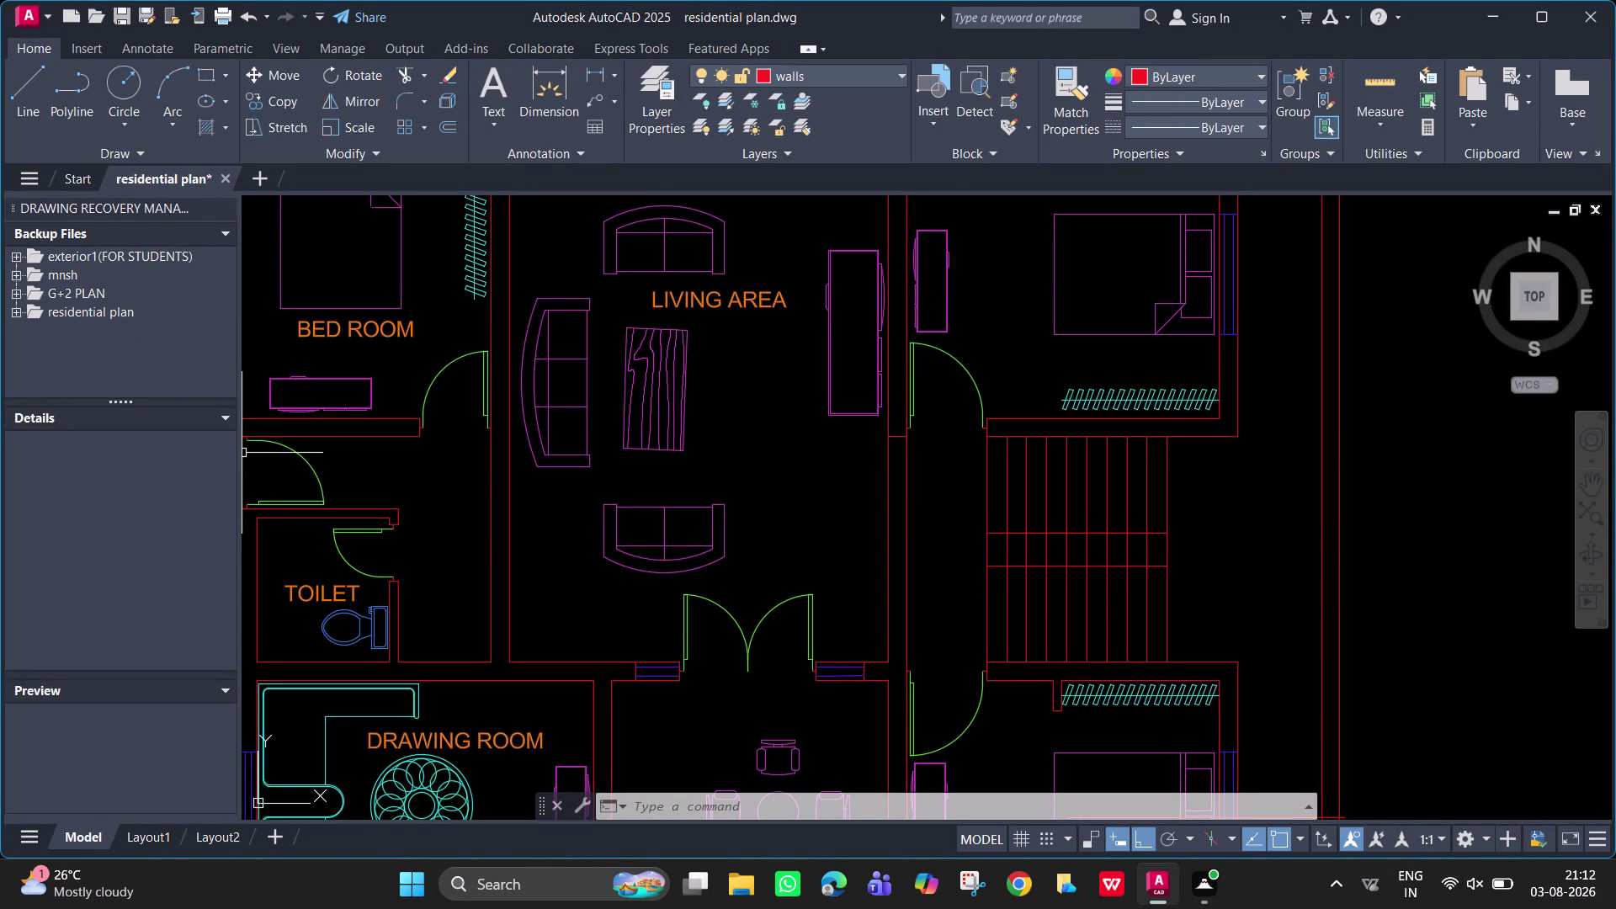
Shrink the Drawing Recovery file list, then close it.
drag(239, 453, 0, 415)
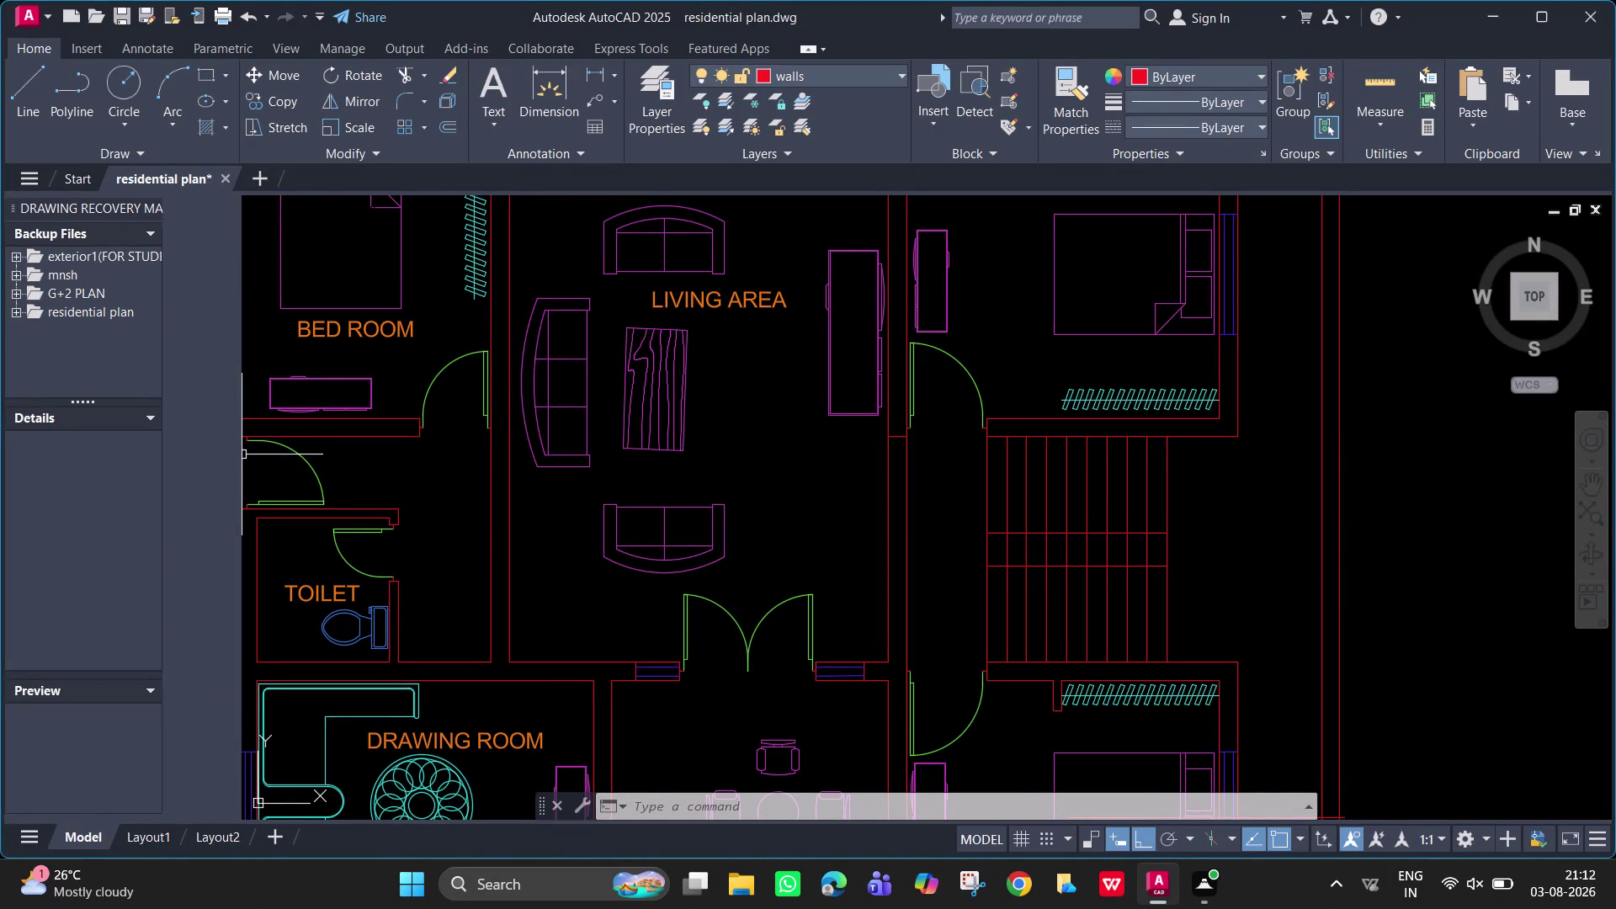
scroll(down, 3)
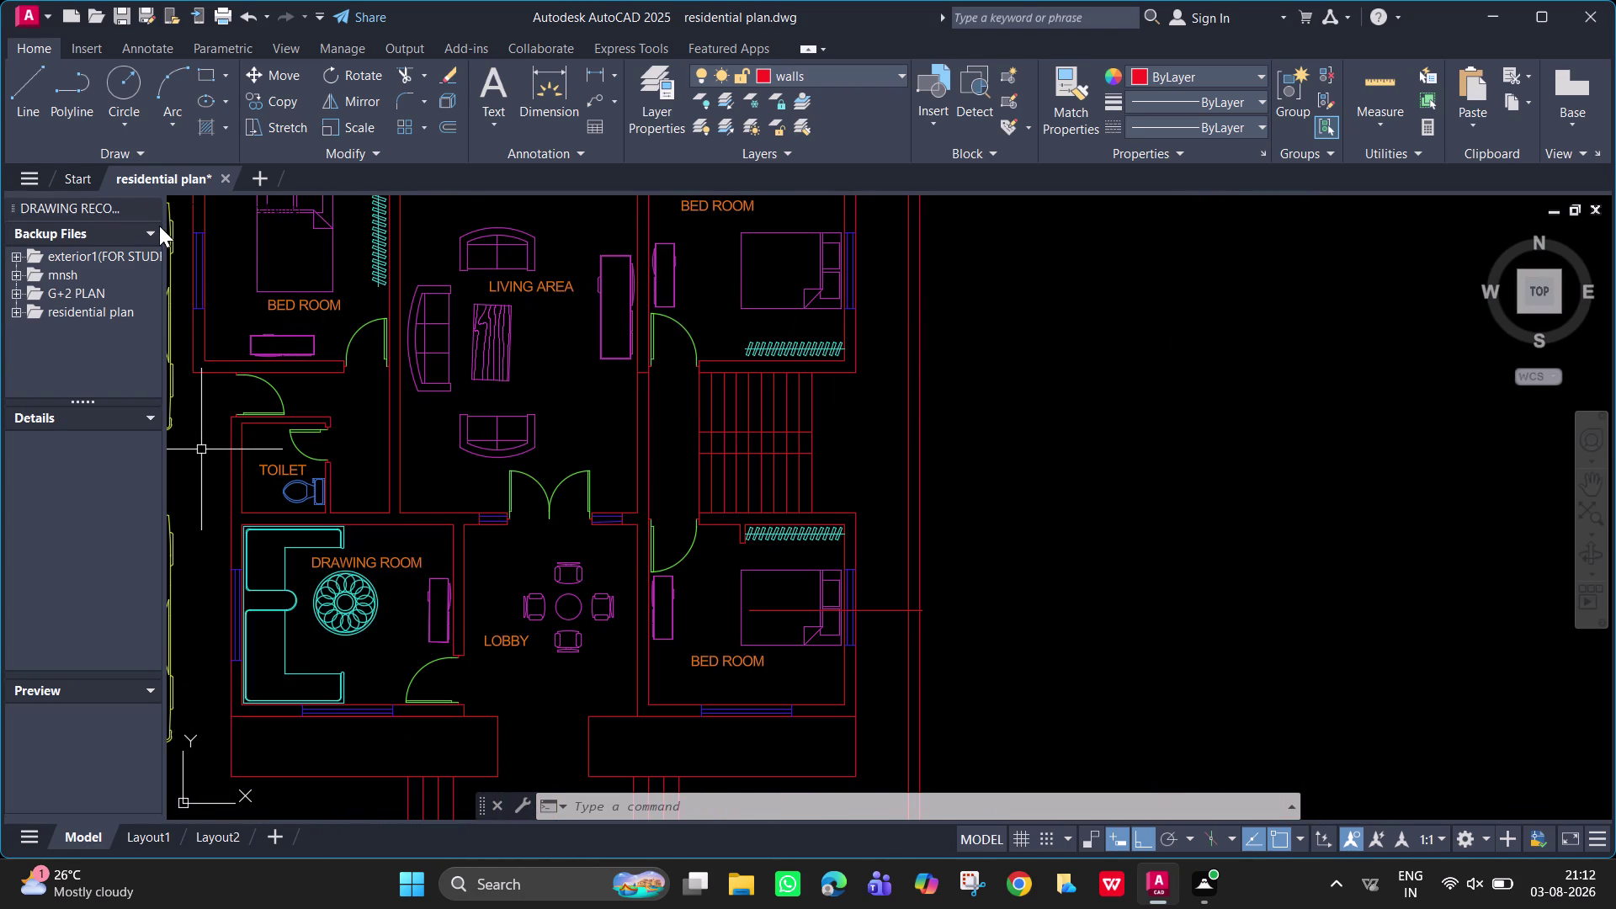
click(148, 206)
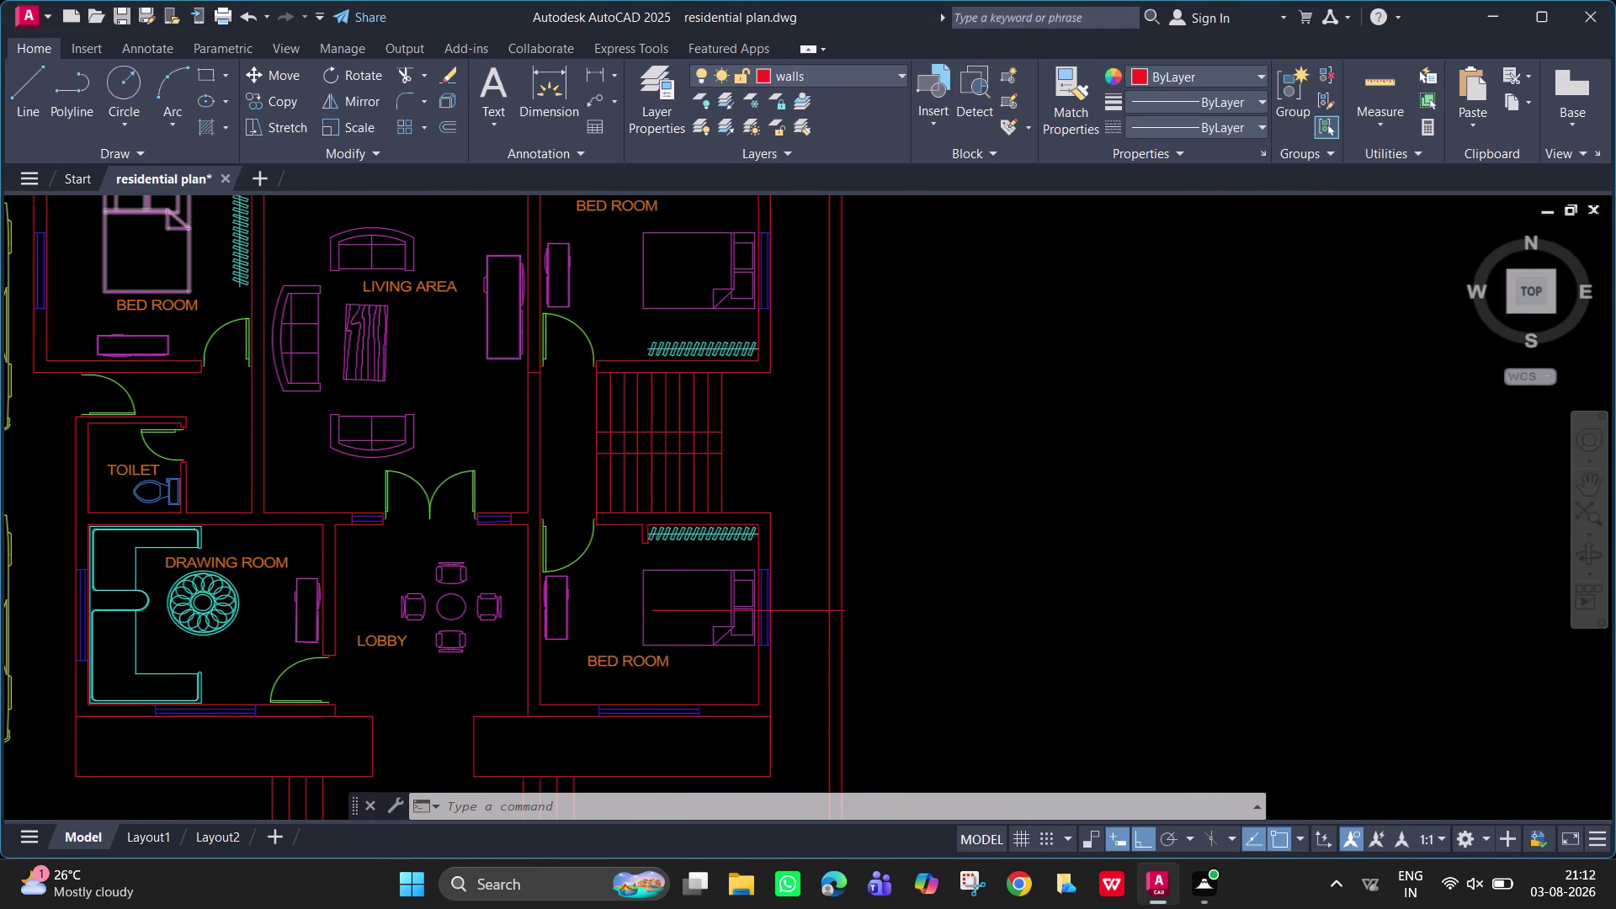
Pan and zoom the plan onto the upper row of ROOM-labelled rooms.
middle_drag(543, 363, 890, 546)
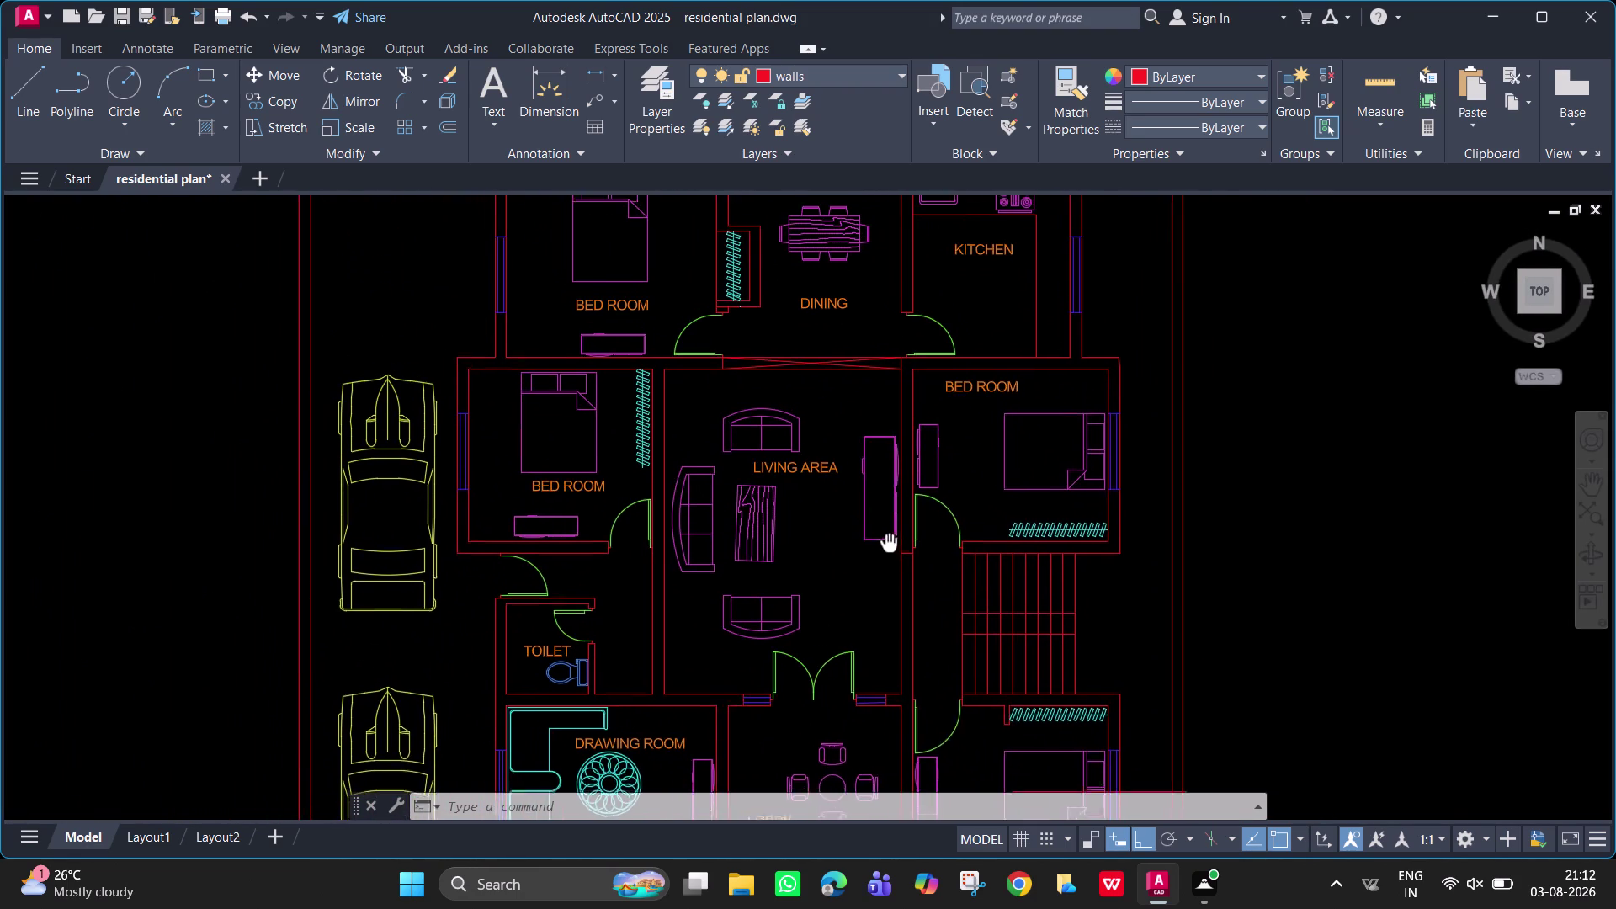
middle_drag(890, 546, 947, 584)
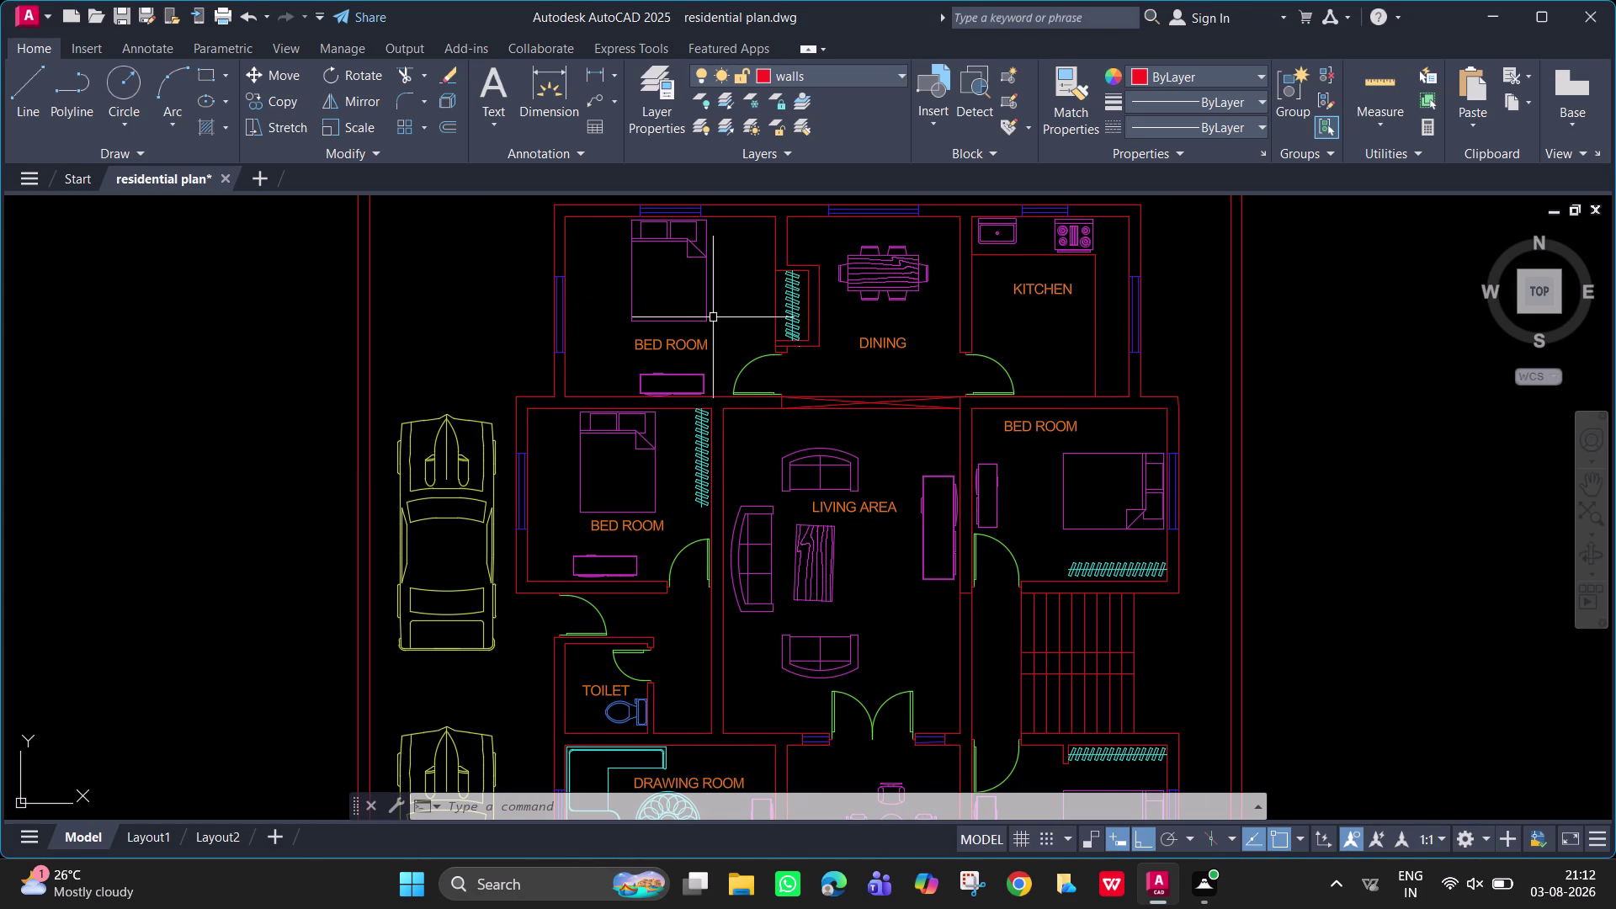
middle_drag(675, 340, 846, 648)
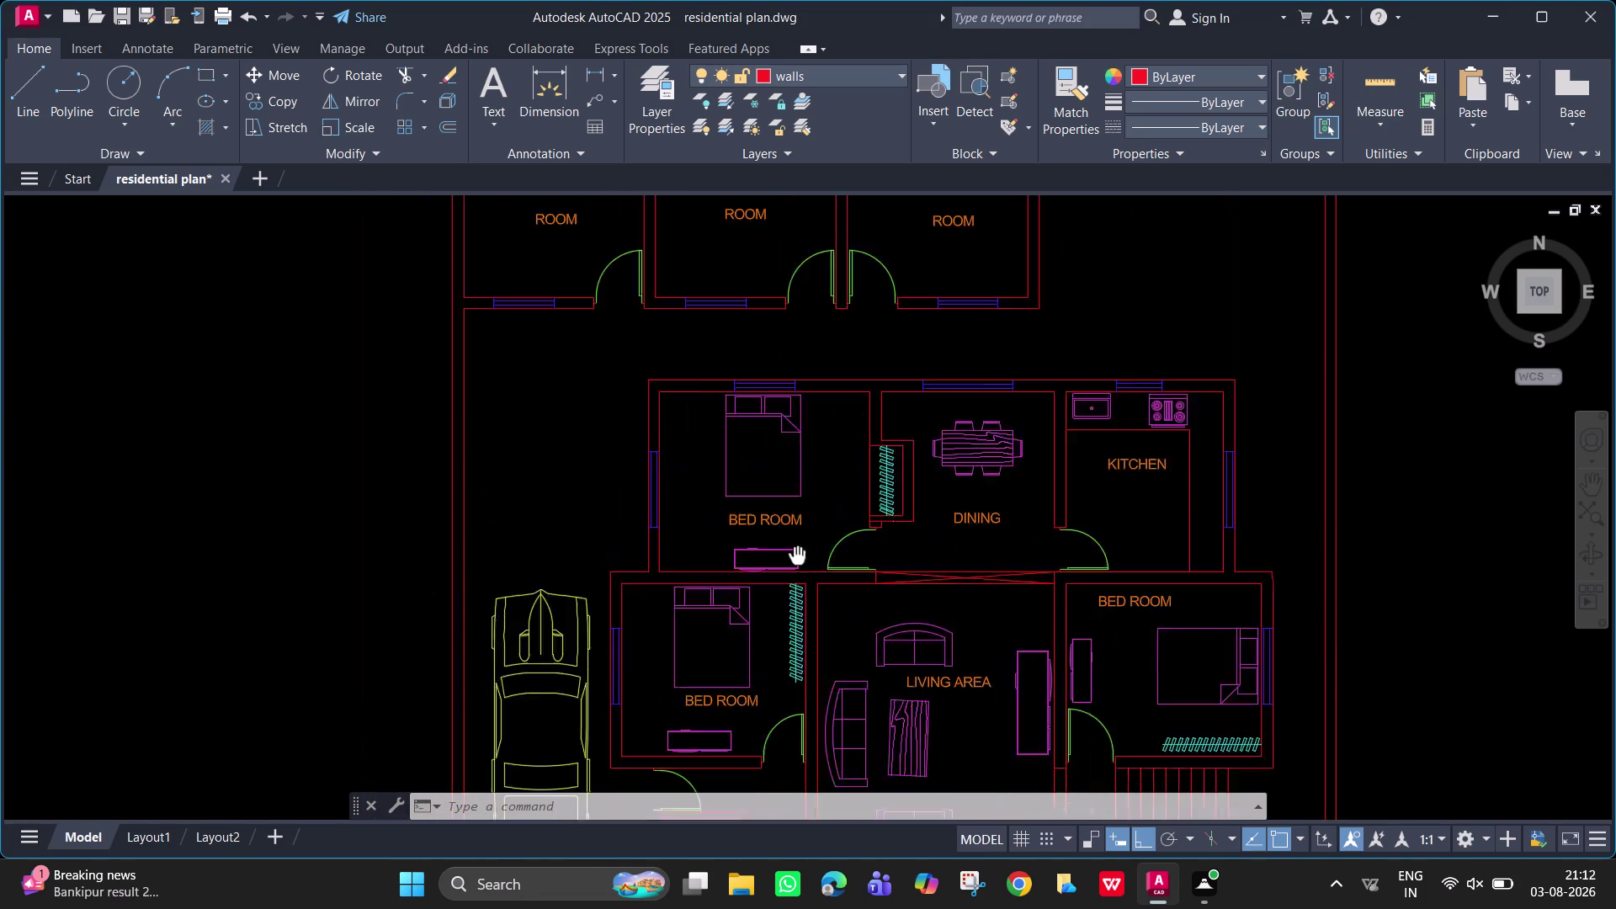
middle_drag(846, 647, 887, 746)
scroll(up, 3)
Select the upper-left room's ROOM label and start a copy with CO.
middle_drag(705, 491, 711, 551)
click(653, 449)
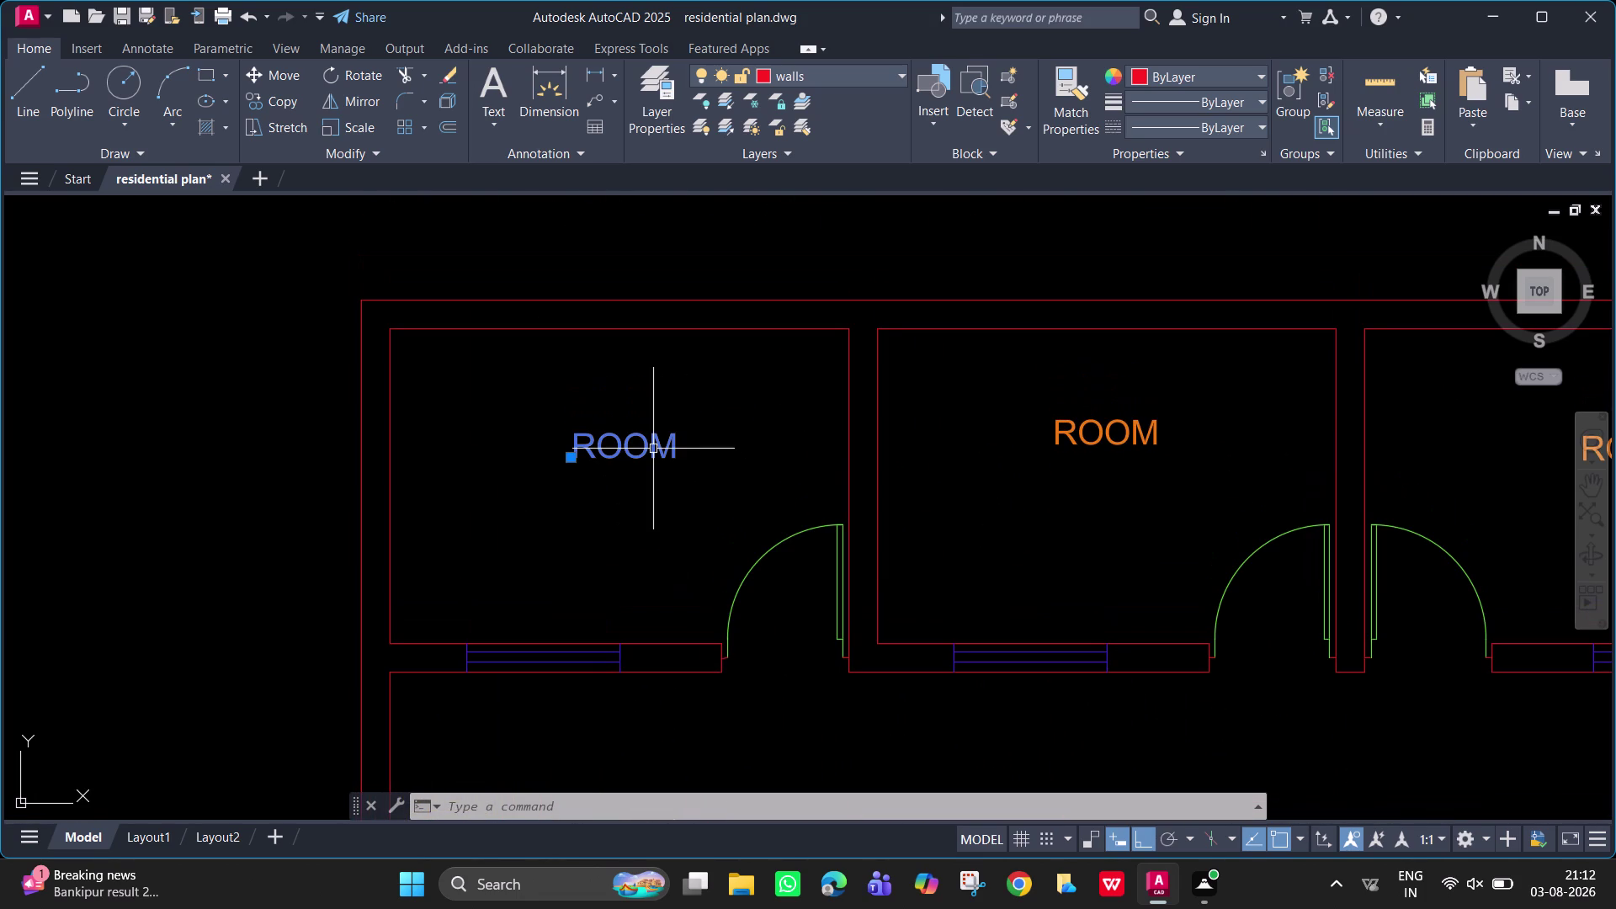
text(co)
key(space)
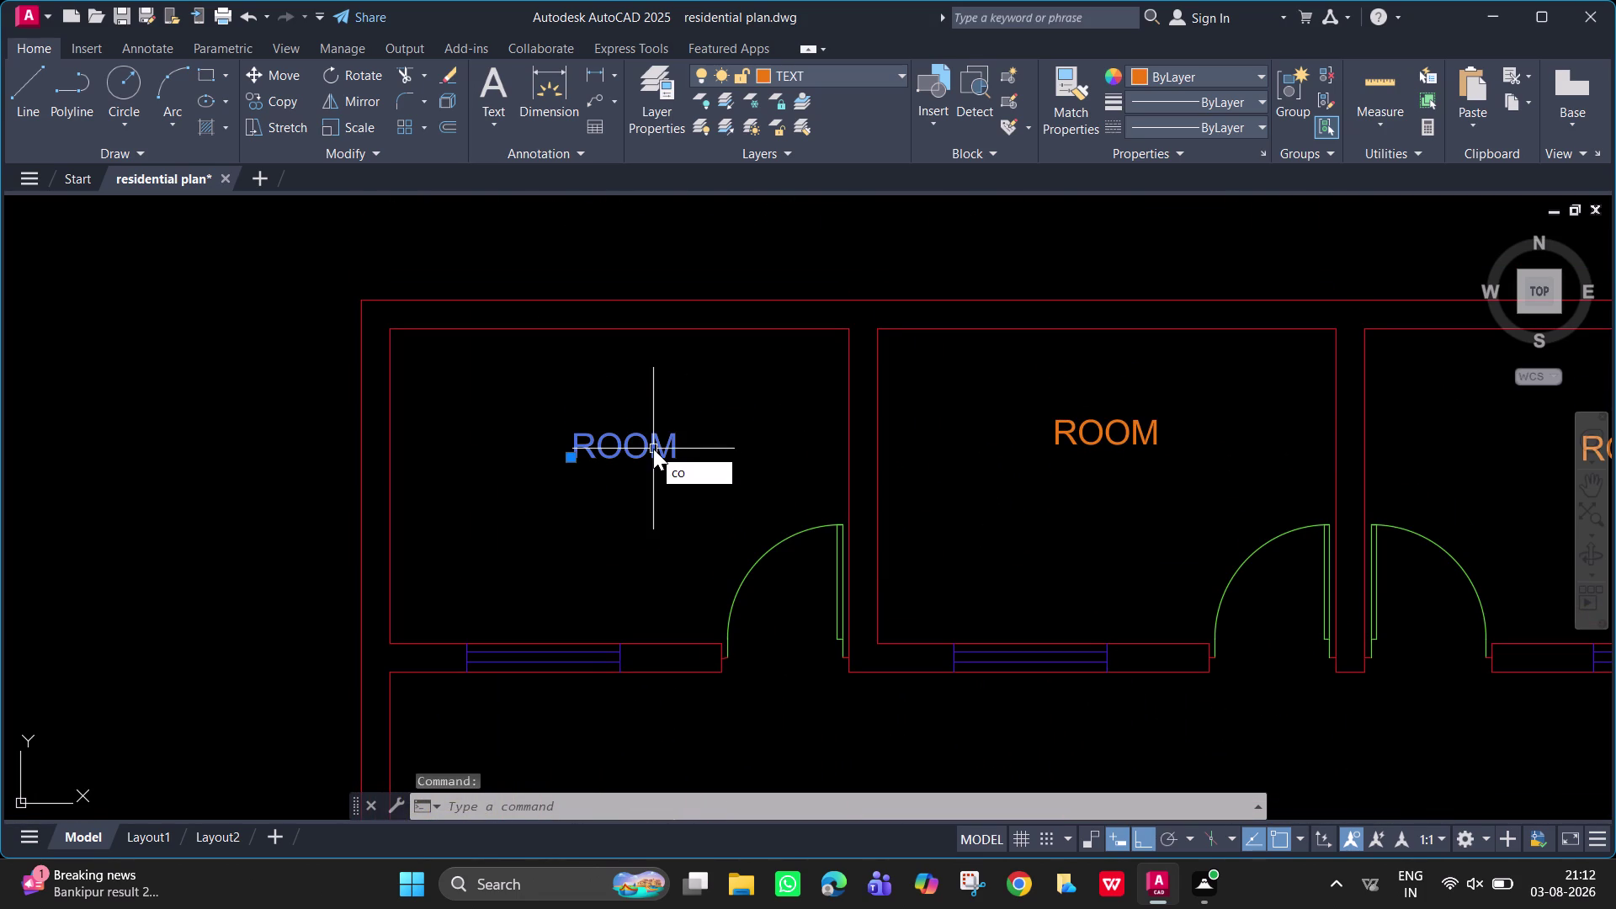
key(Return)
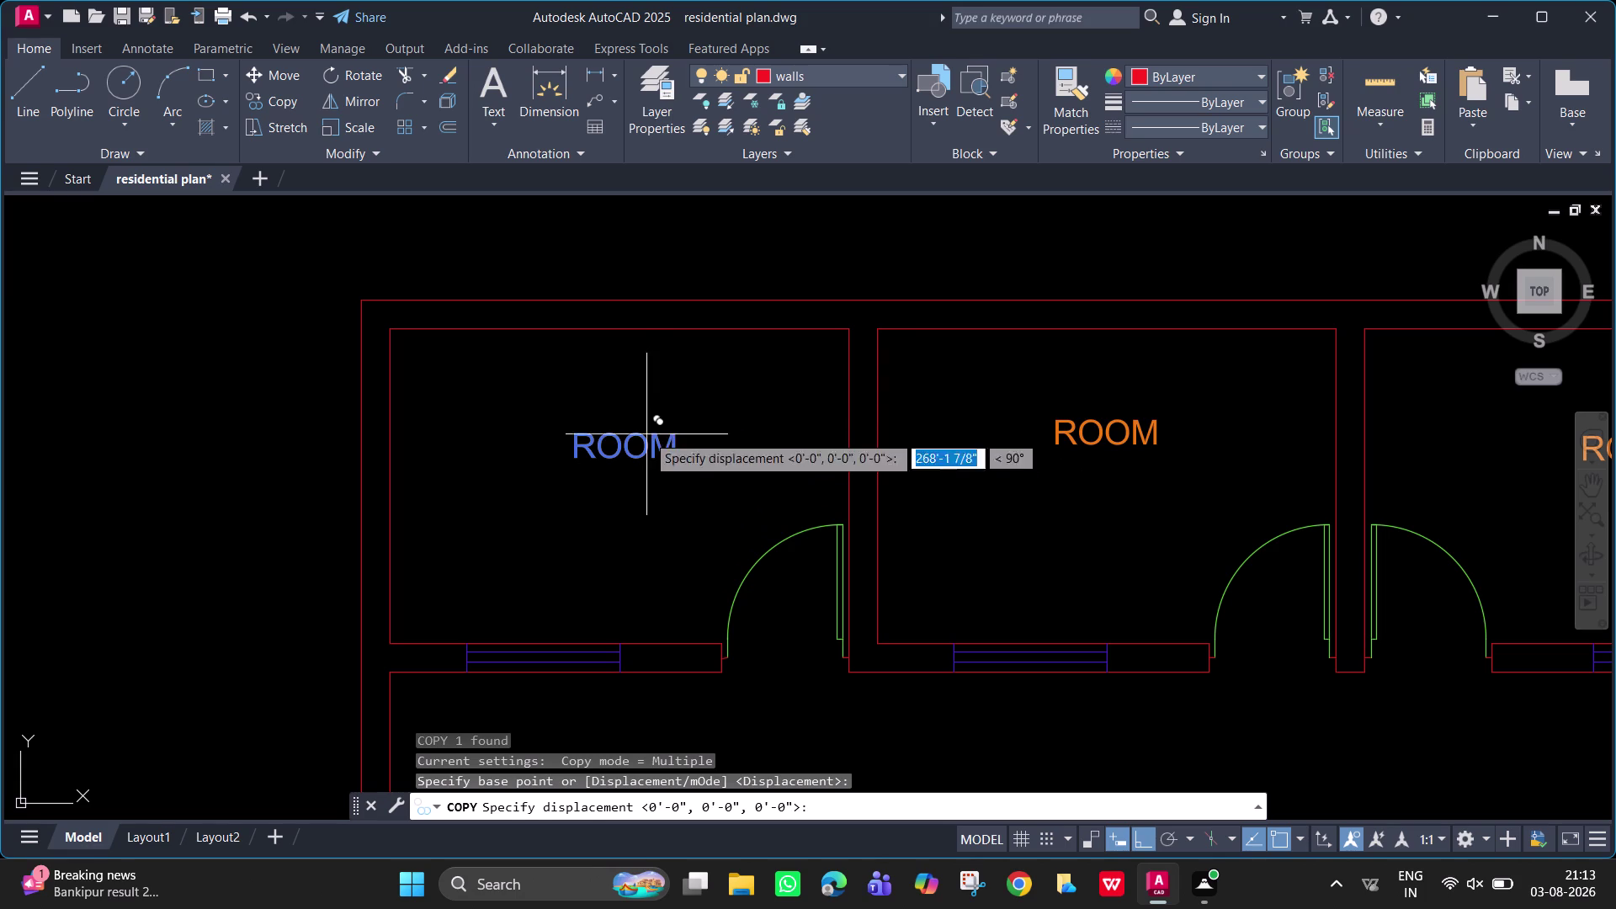
click(628, 448)
Copy the ROOM label to just below the original, then open the copy for text editing.
click(589, 450)
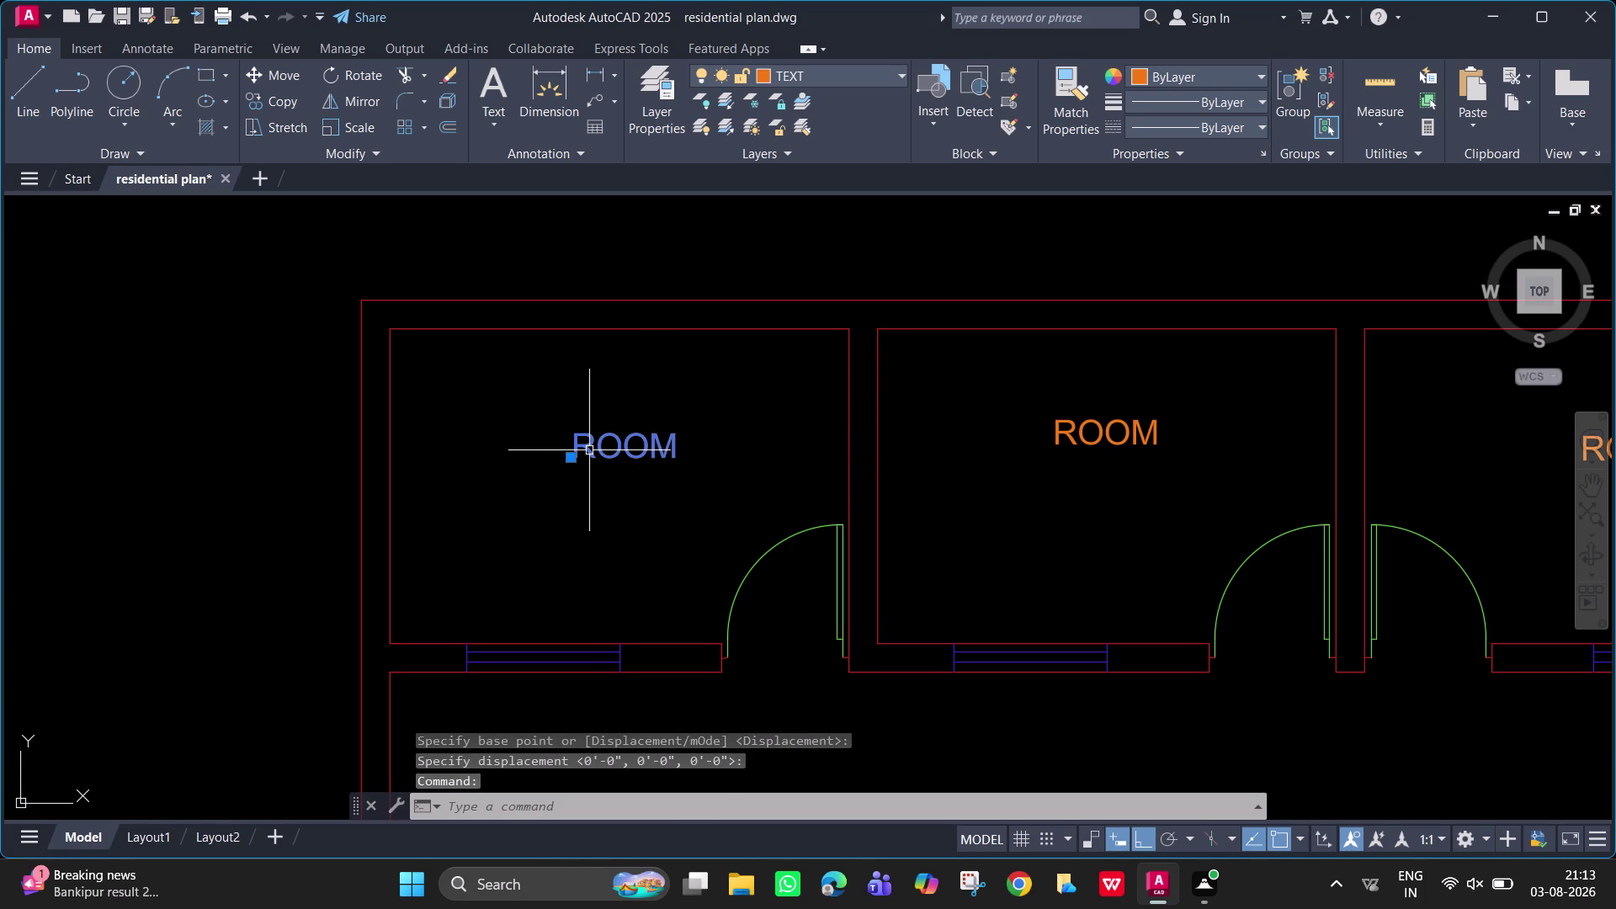
text(co)
key(space)
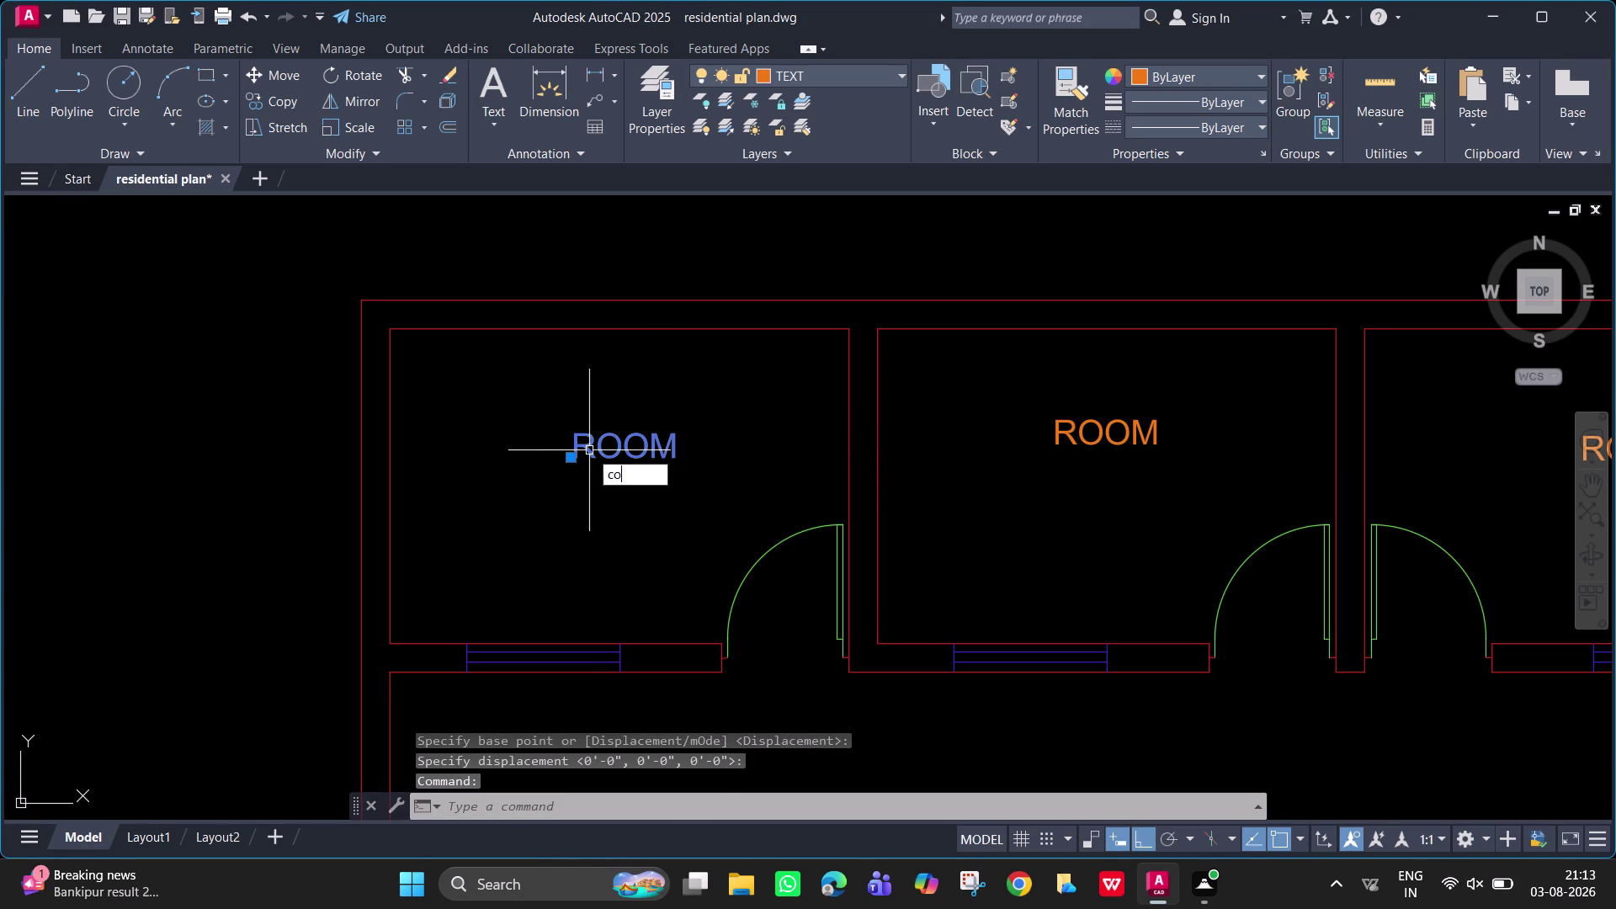
click(590, 450)
click(596, 491)
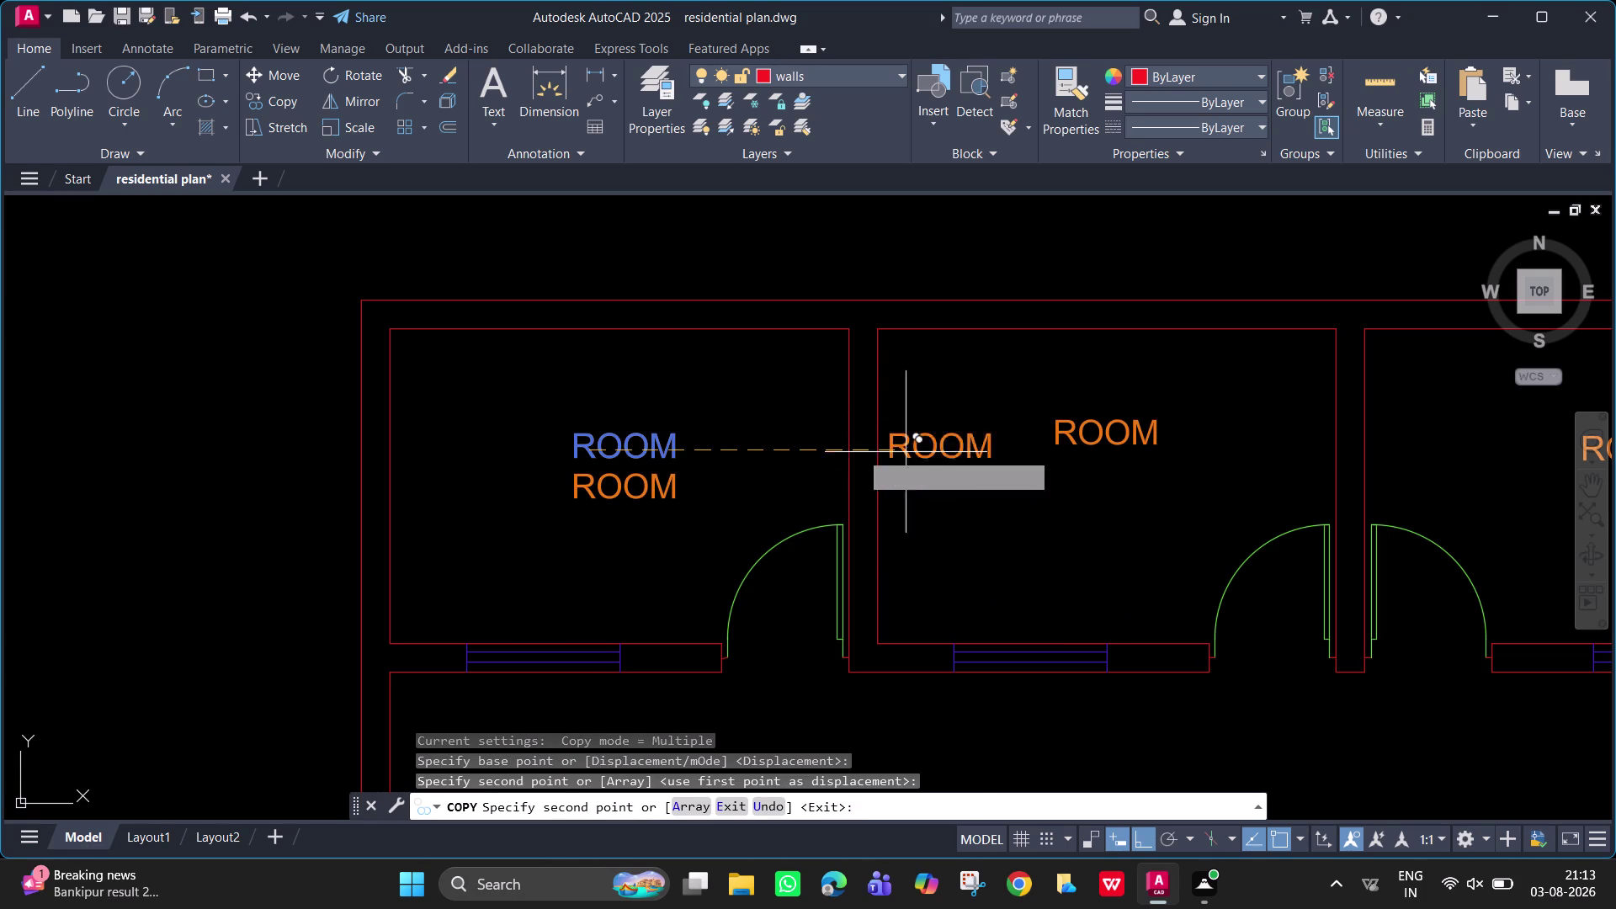
key(Escape)
double_click(659, 490)
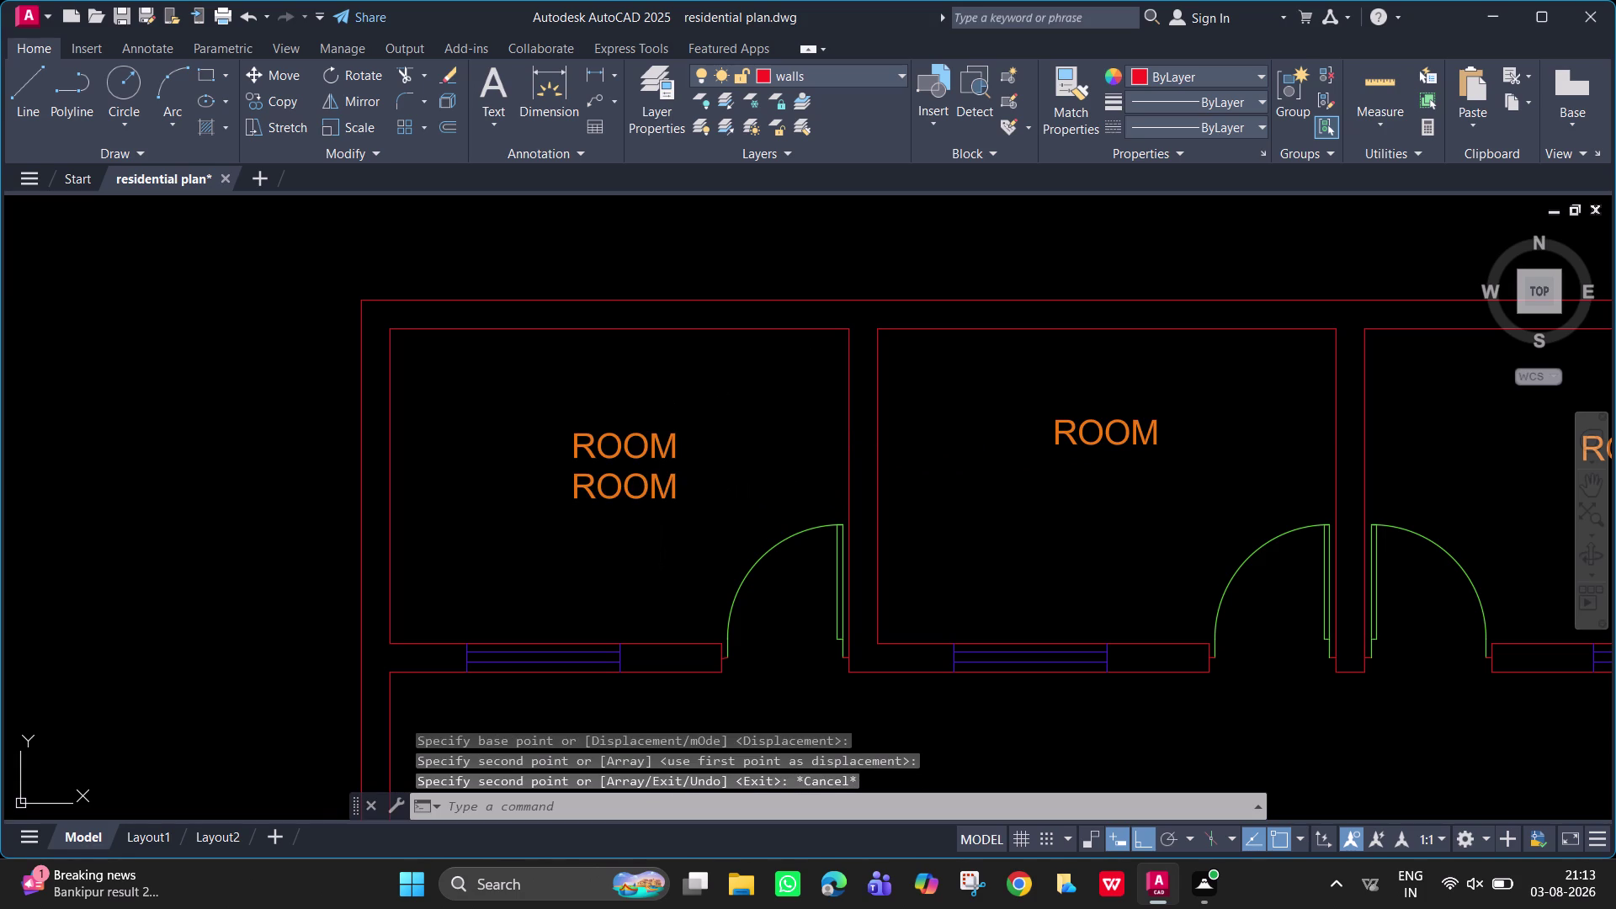
double_click(658, 490)
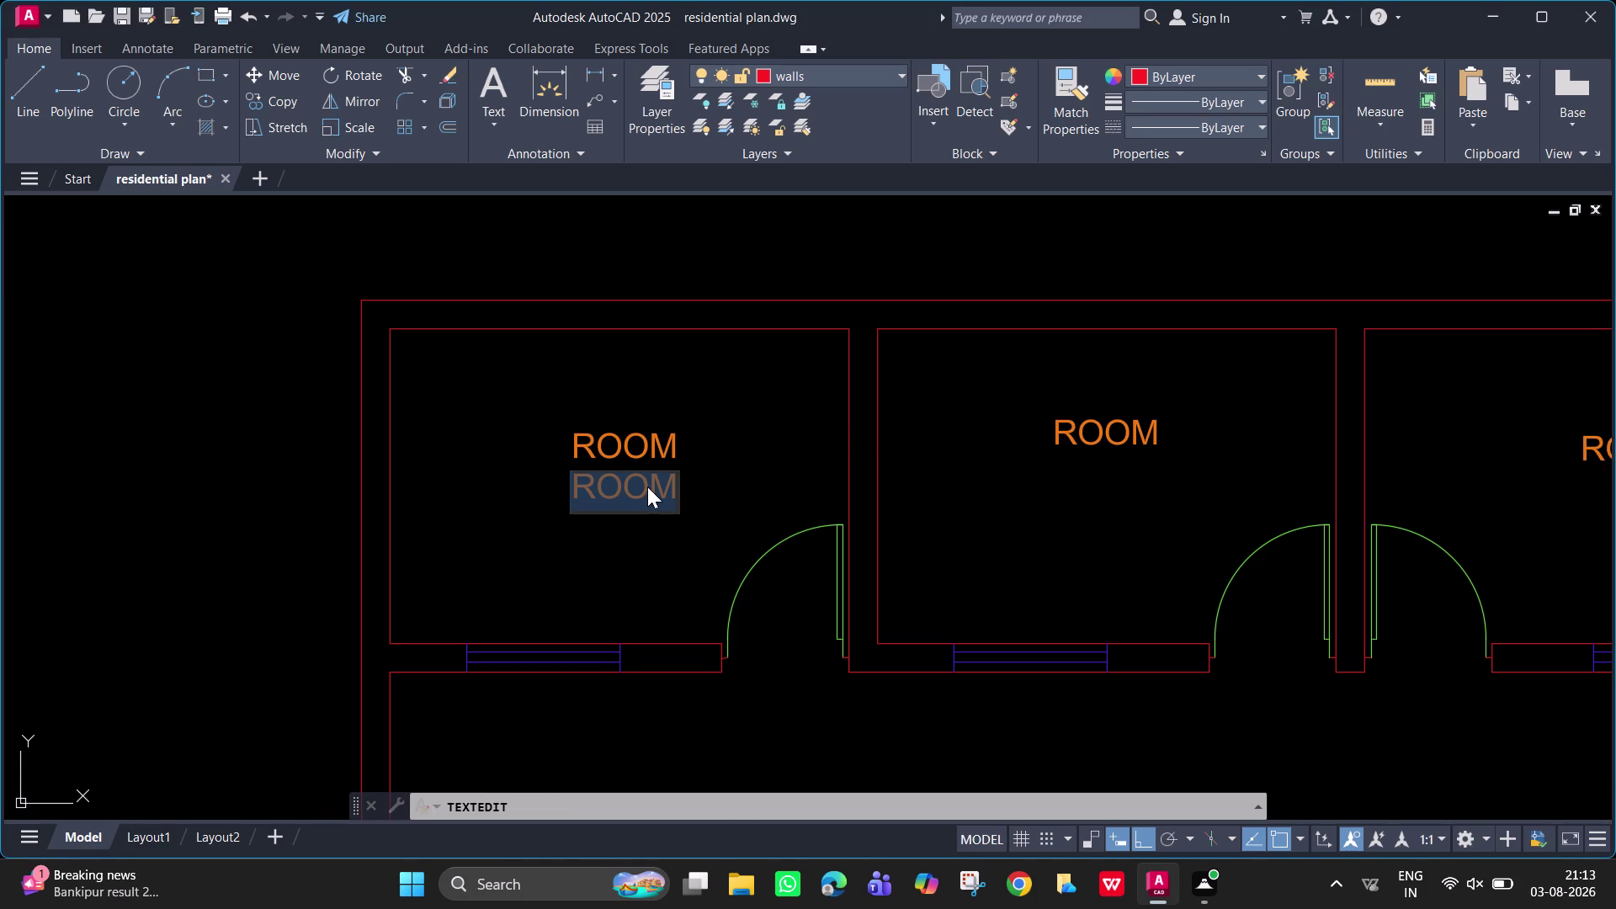
Clear the copied label's text and enter 12', correcting stray characters.
key(BackSpace)
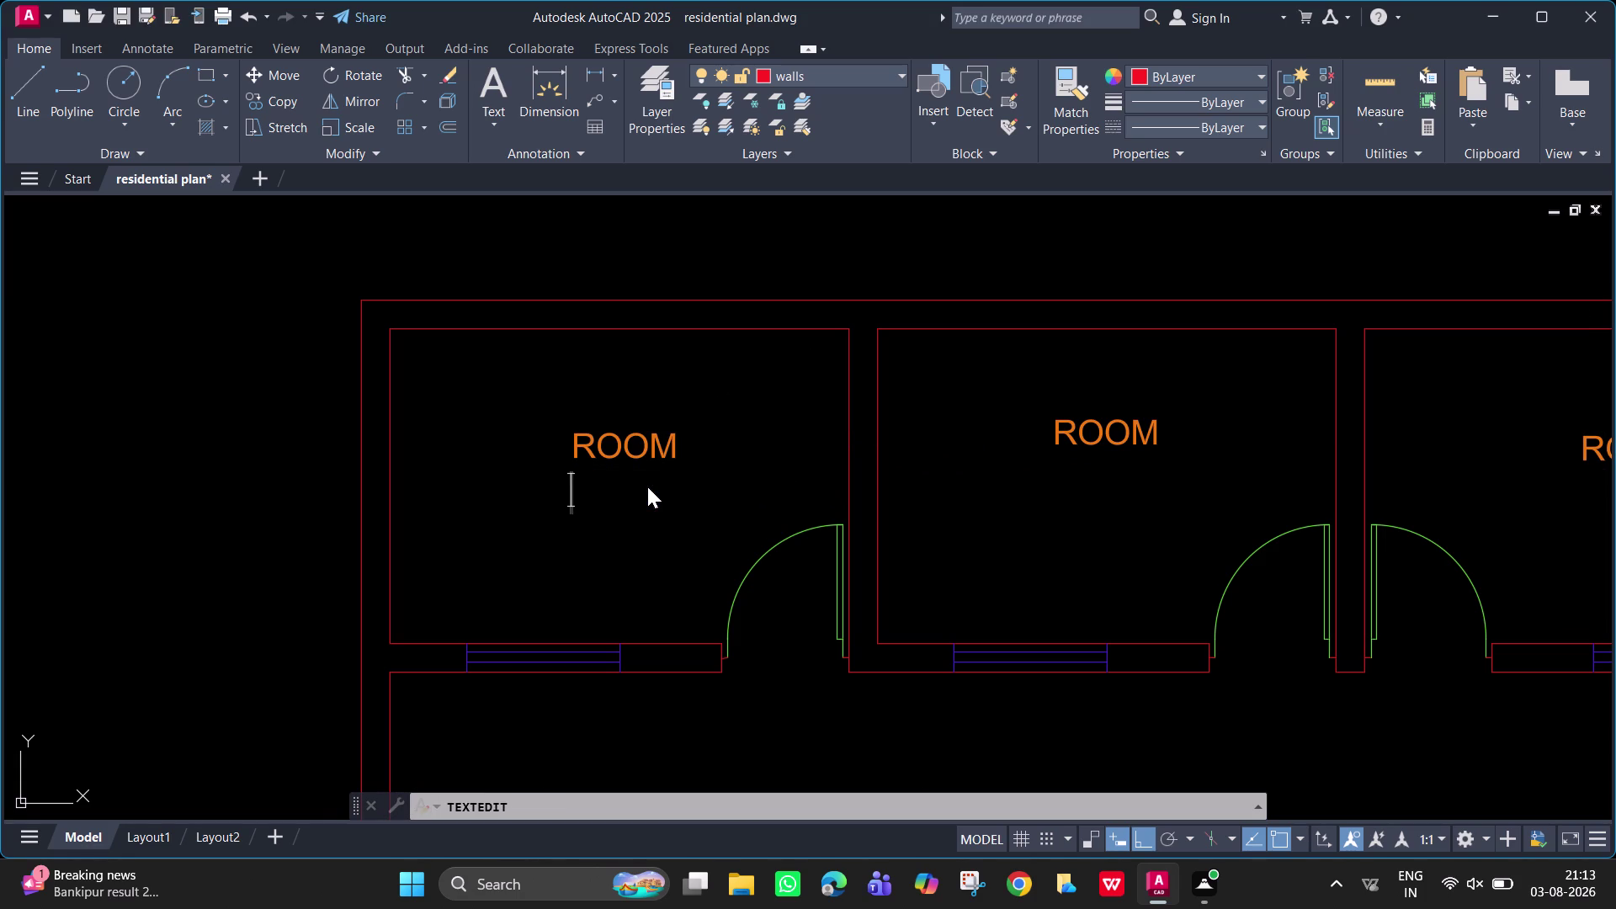
text(12')
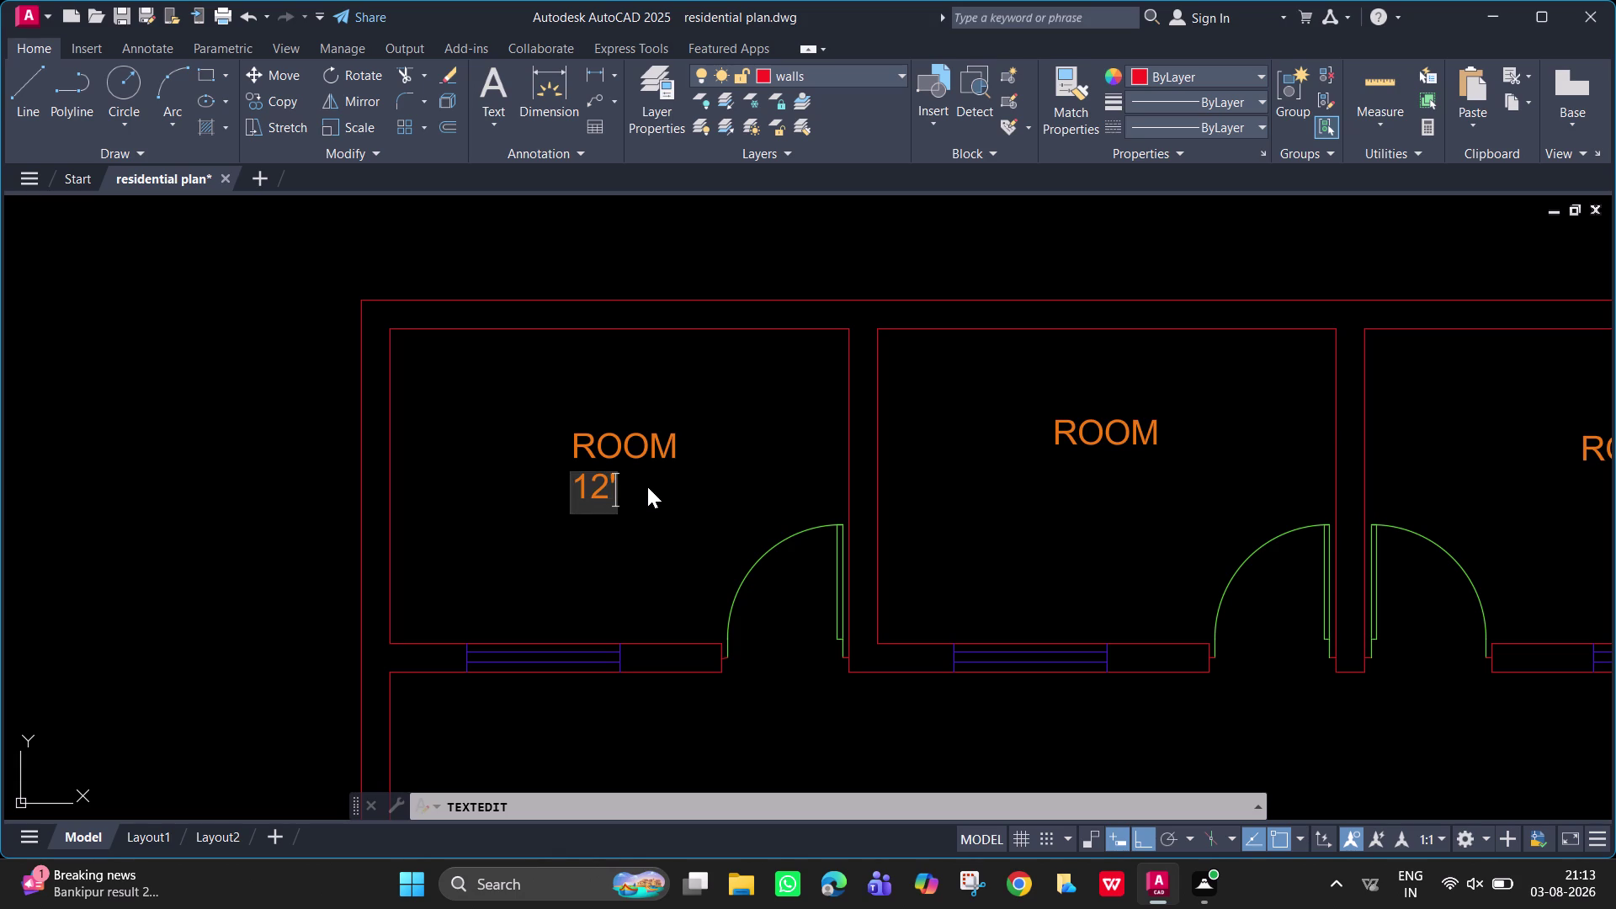
key(space)
key(BackSpace)
key(x)
key(BackSpace)
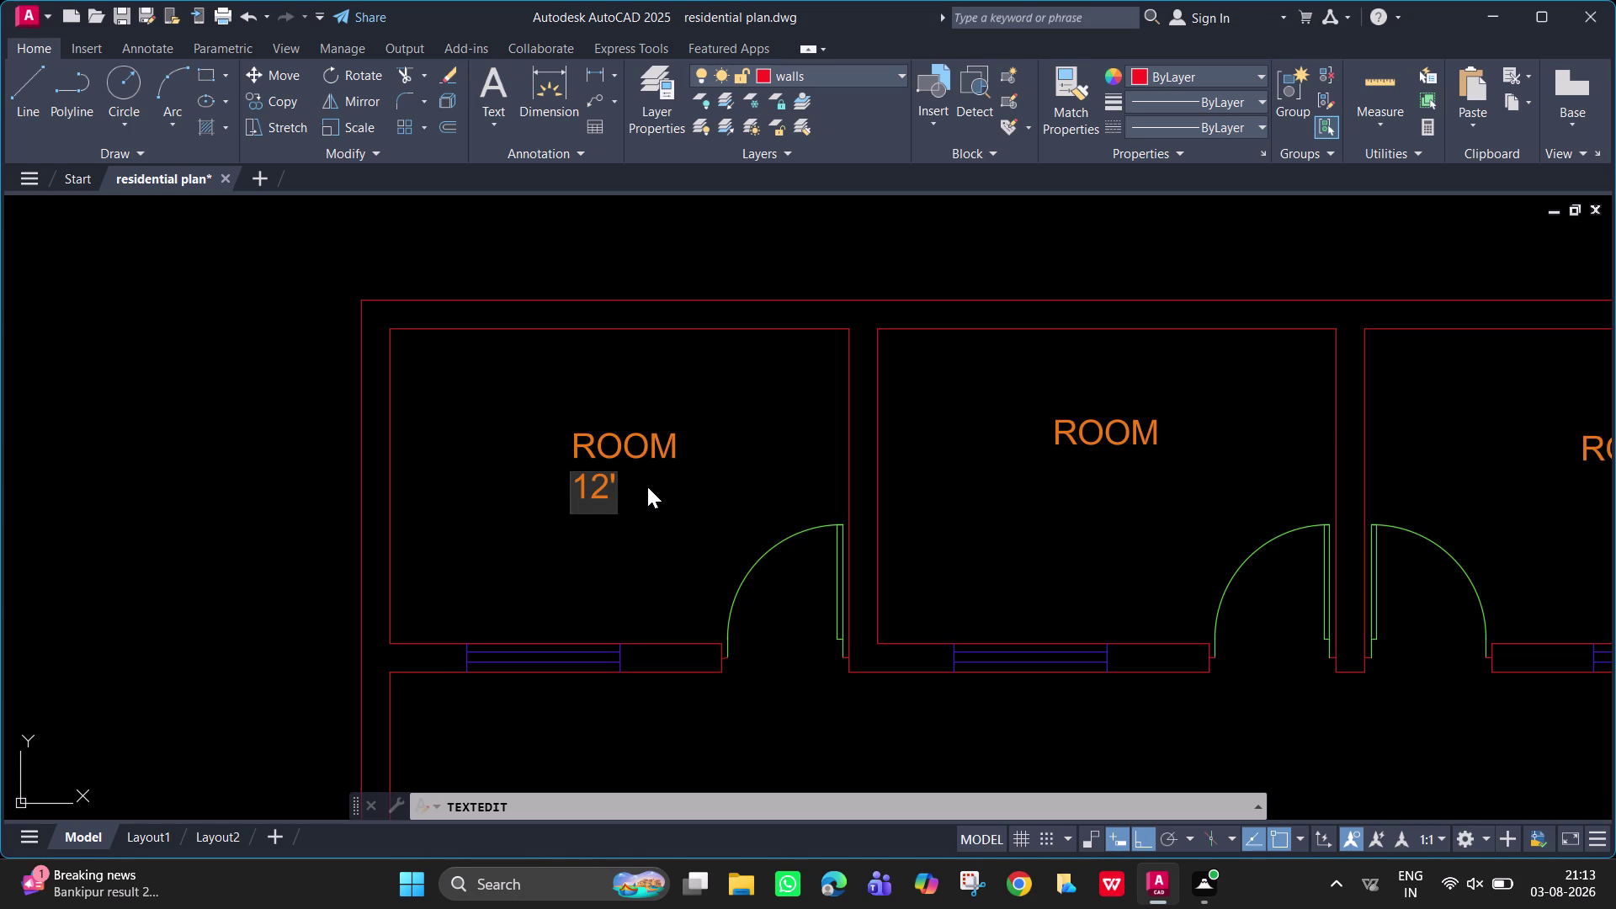